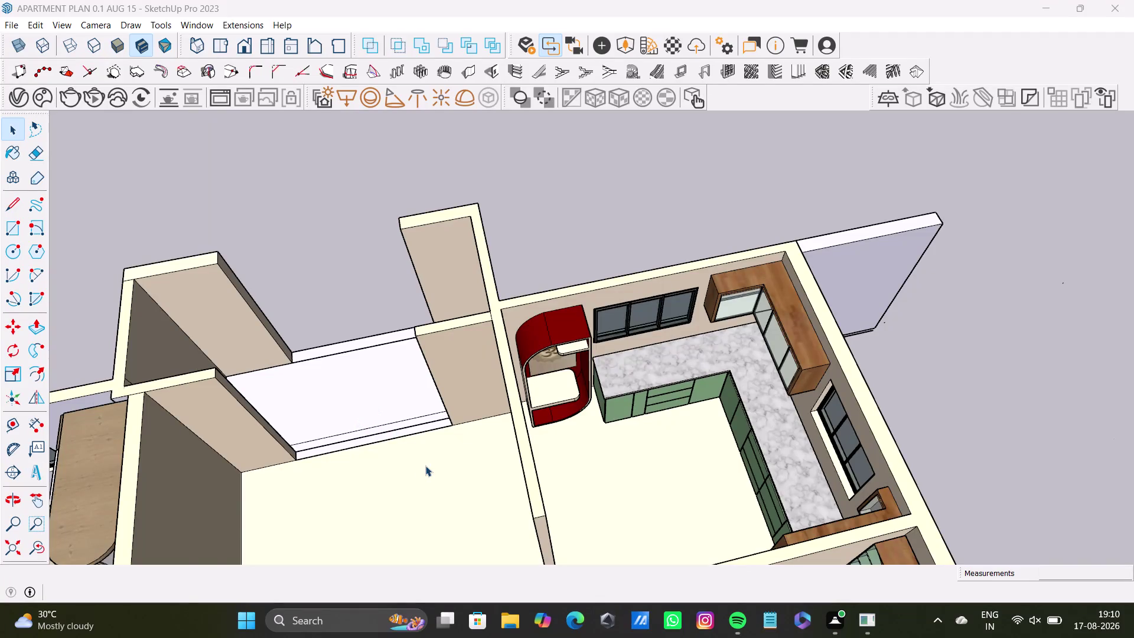
Orbit and zoom to look down on the kitchen's L-shaped counter and the bedrooms' beds and wardrobes.
scroll(down, 3)
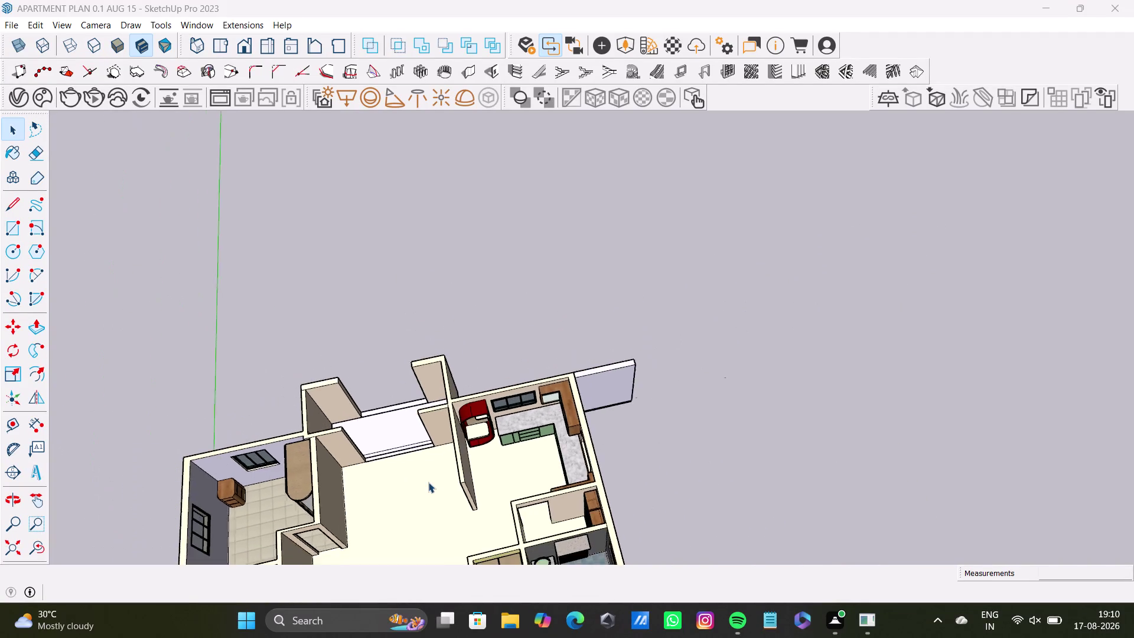
scroll(down, 3)
middle_drag(429, 484, 473, 368)
middle_drag(538, 405, 428, 262)
scroll(up, 3)
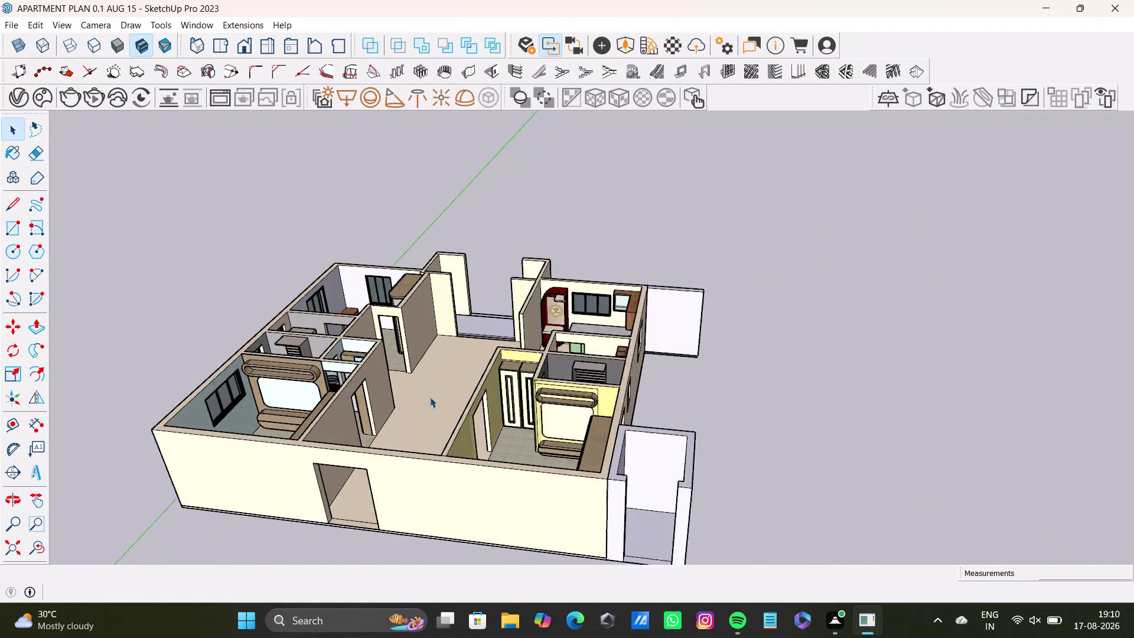
scroll(up, 3)
middle_drag(425, 396, 539, 456)
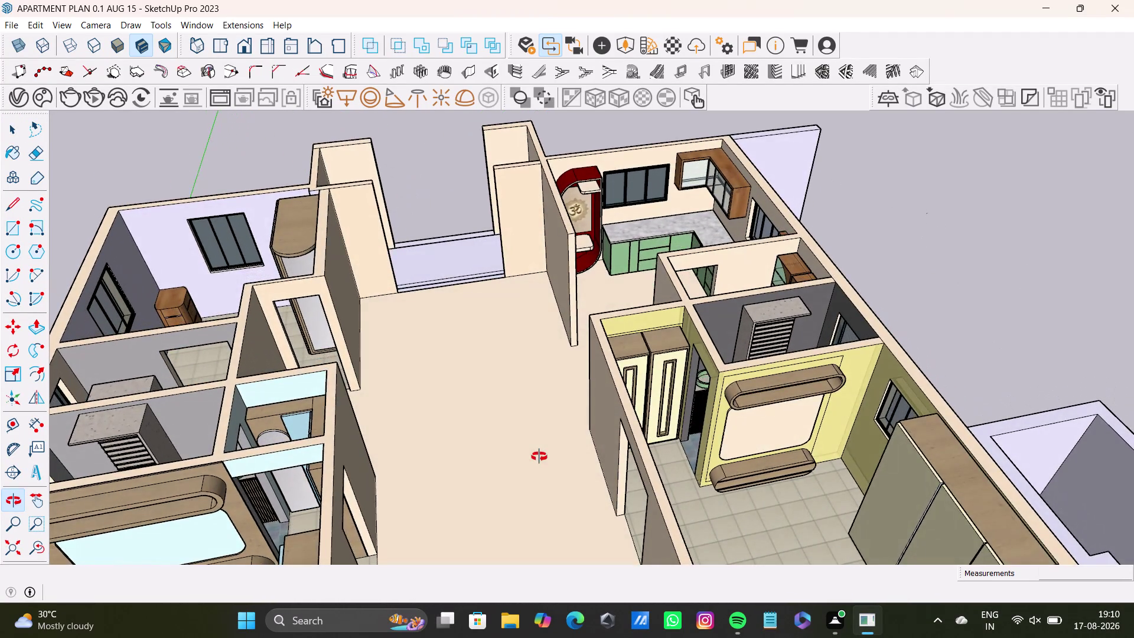
middle_drag(539, 456, 537, 492)
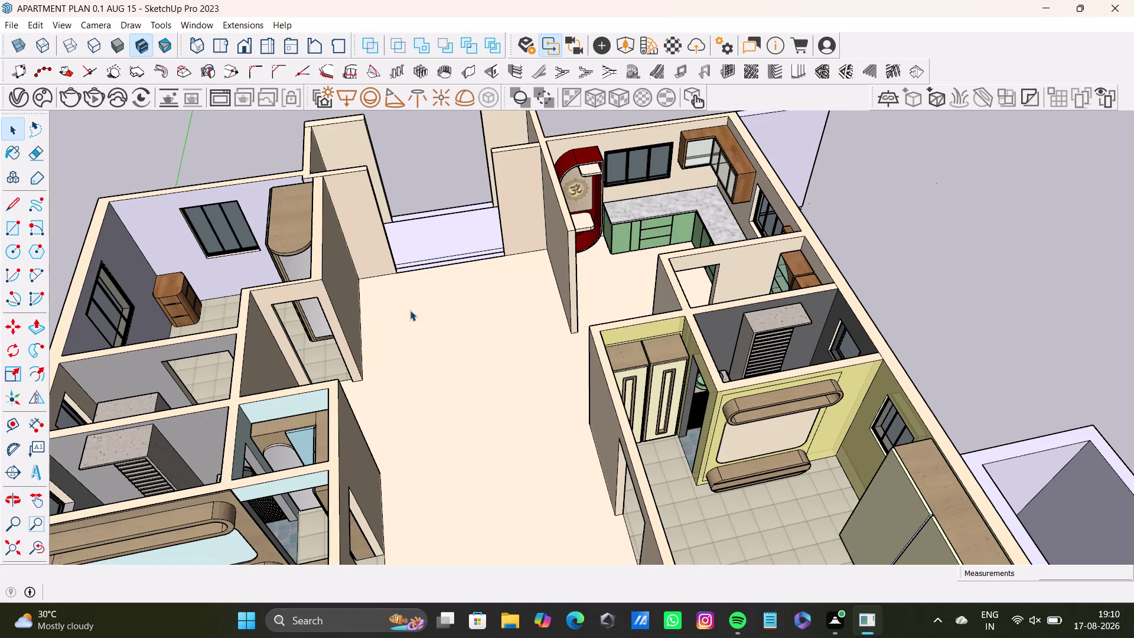